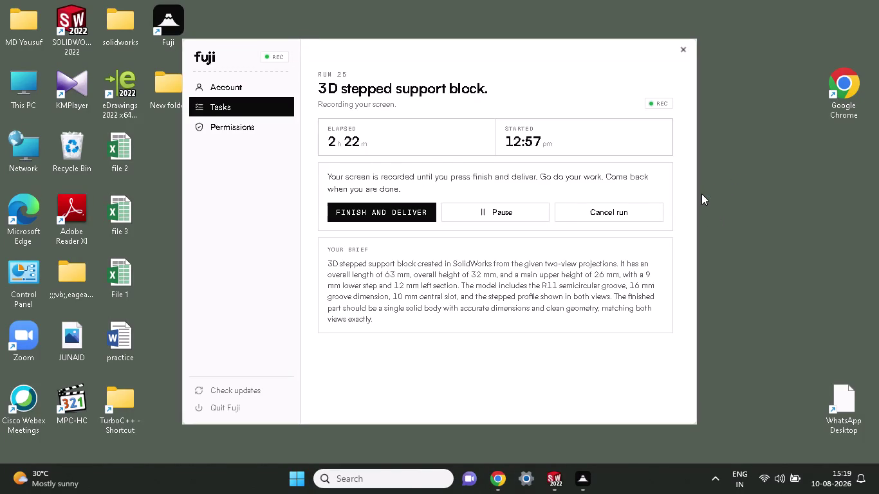
Dismiss the Fuji recording panel via right-click to return to the SOLIDWORKS block part.
right_click(754, 219)
click(559, 480)
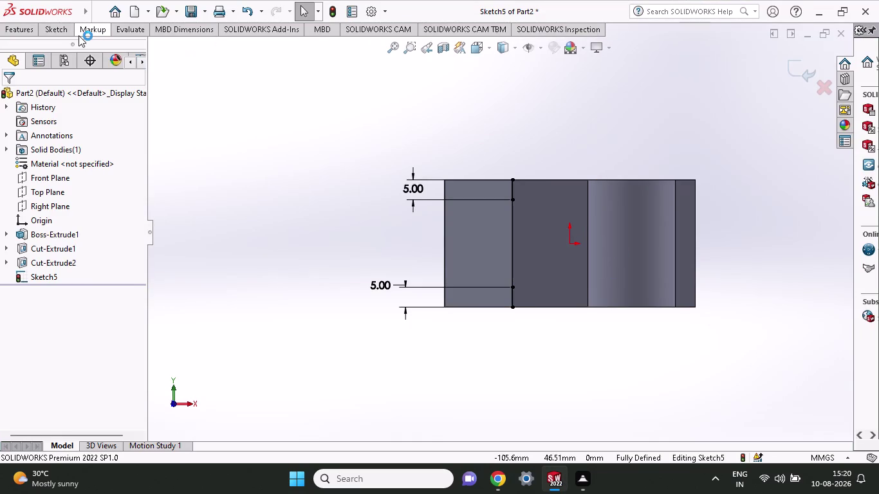
click(61, 29)
click(86, 52)
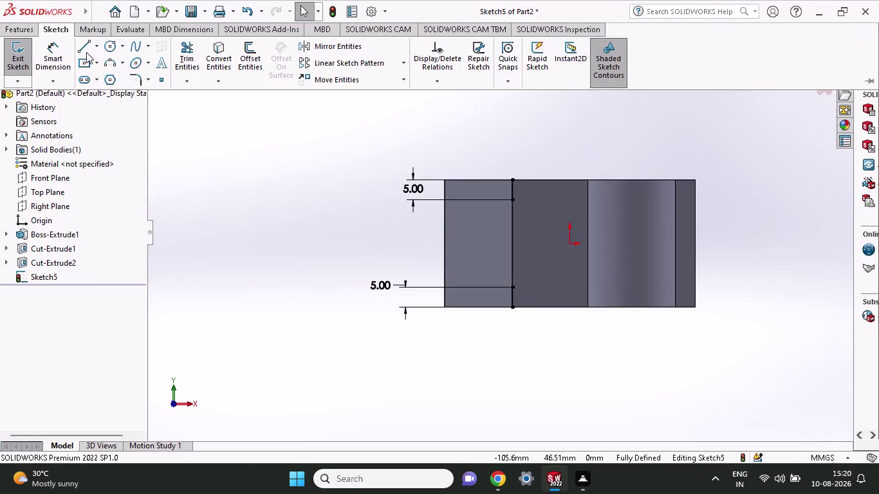
click(509, 282)
click(509, 279)
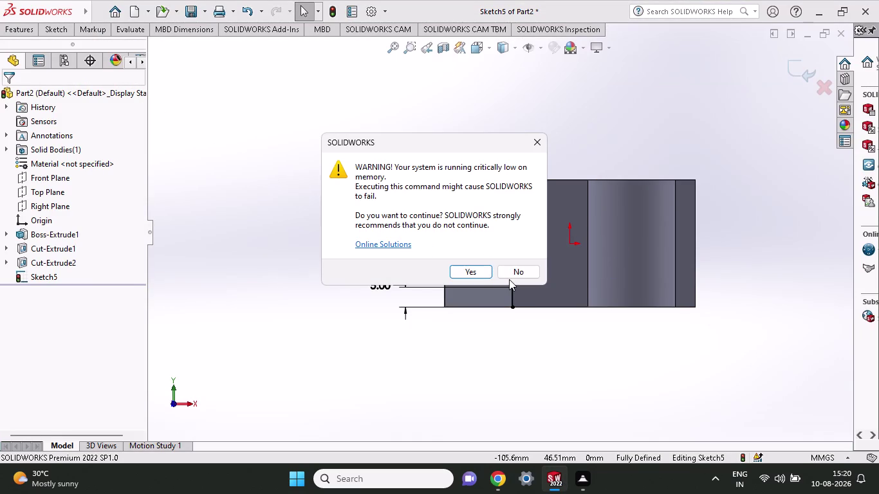
click(512, 271)
click(56, 25)
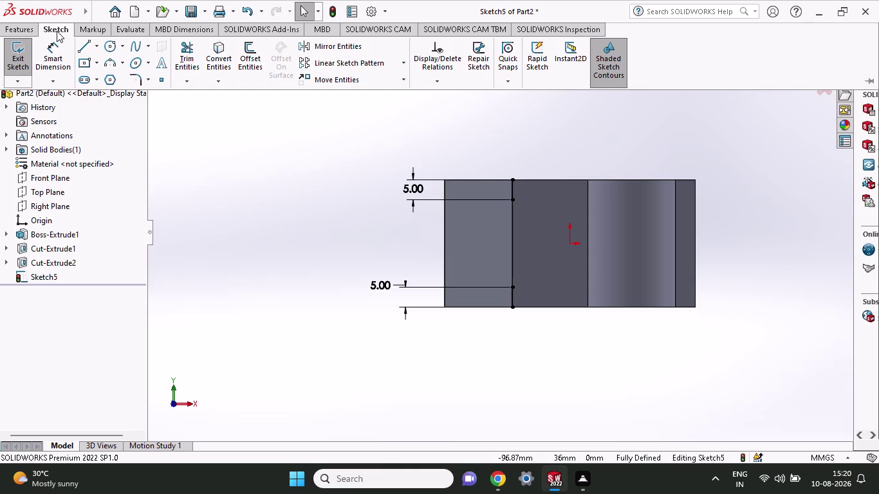
click(86, 44)
click(520, 275)
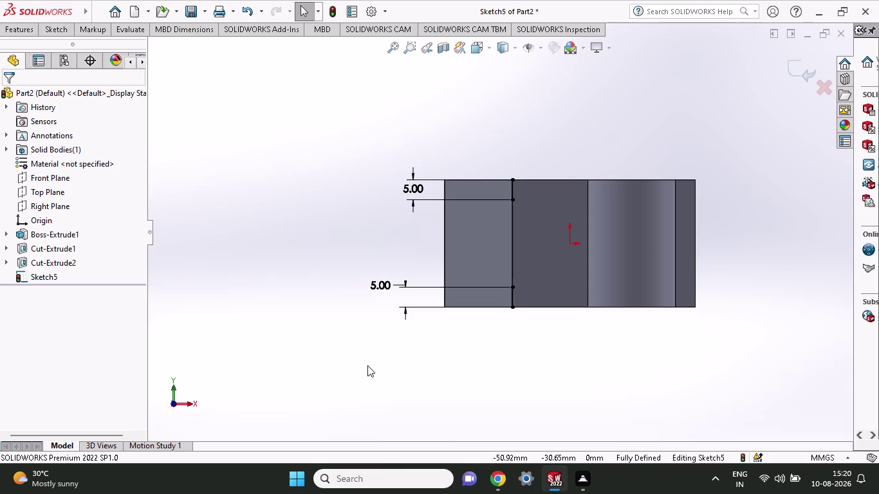
click(49, 29)
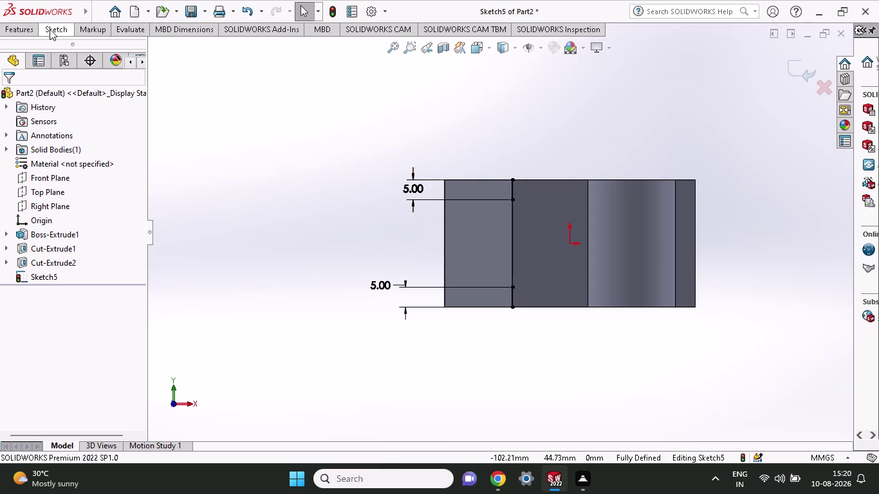
click(88, 39)
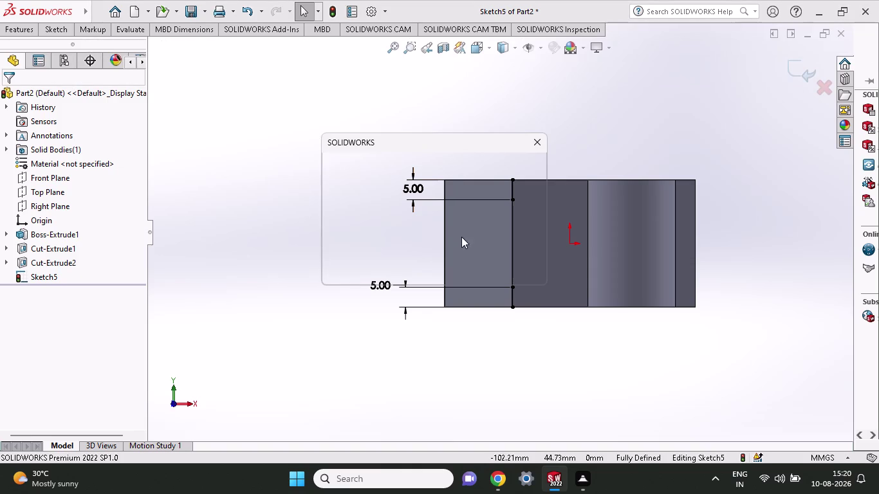
click(509, 274)
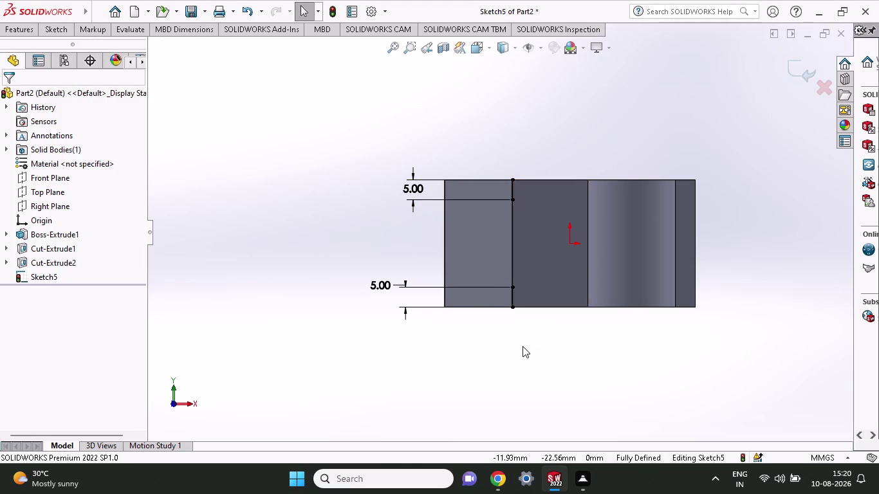
middle_drag(523, 344, 454, 276)
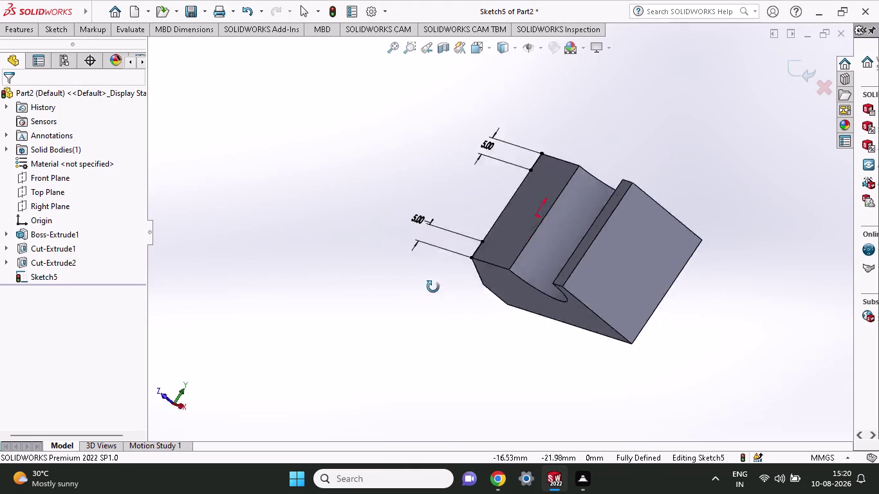
Orbit to reveal the semicircular groove, try a sketch command and decline the memory warning.
middle_drag(454, 277, 533, 299)
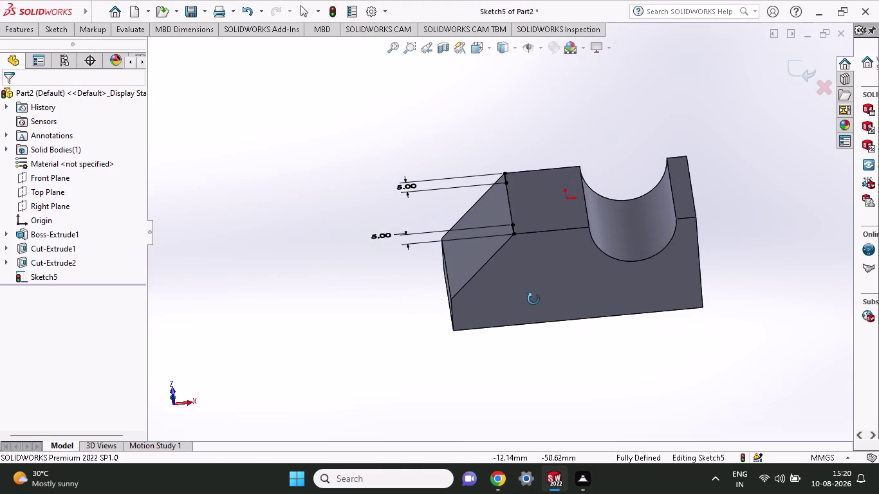
click(59, 27)
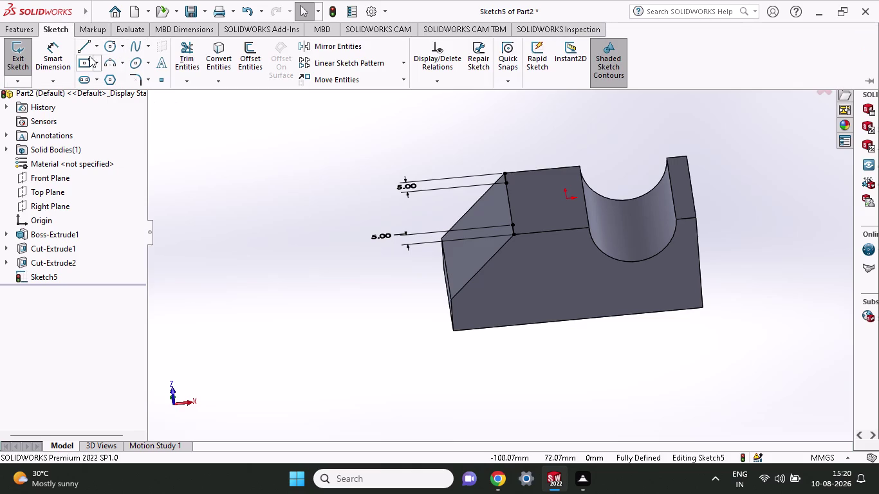
click(85, 47)
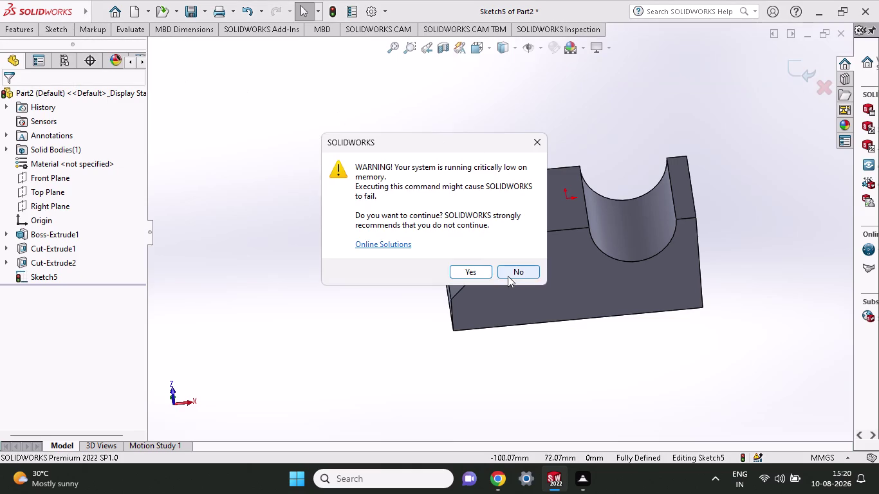
click(508, 276)
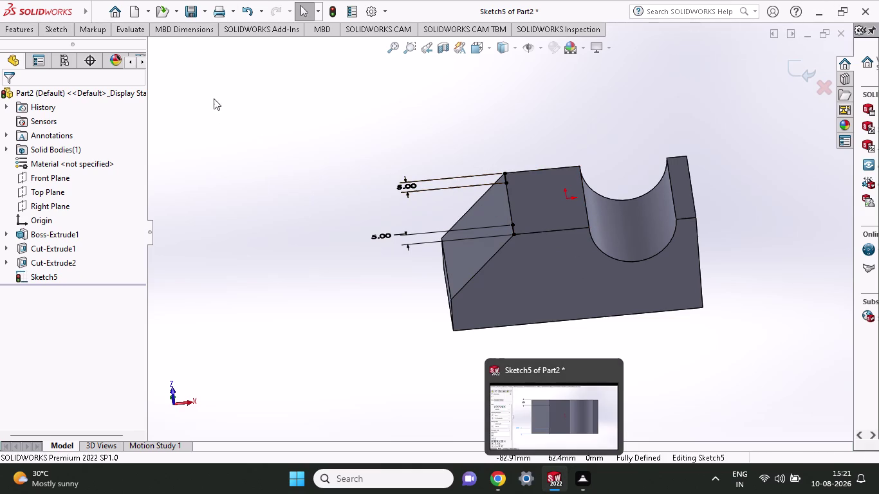
click(59, 32)
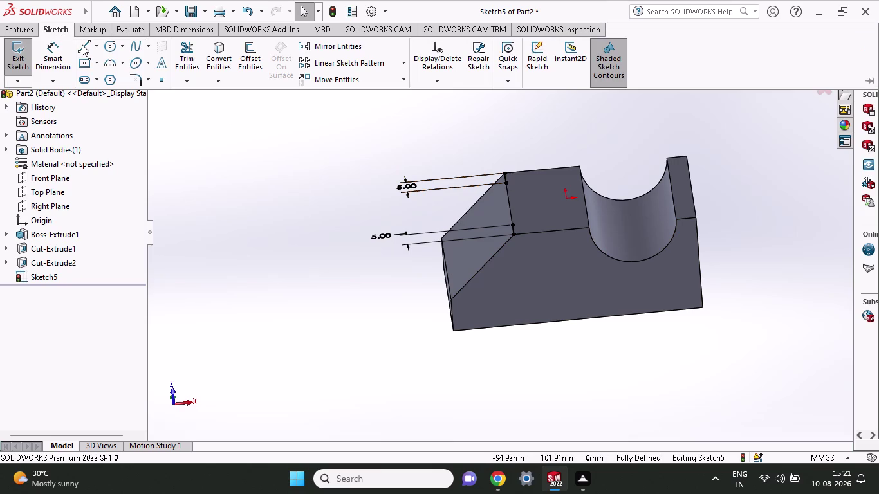
Retry the sketch commands, declining each repeated low-memory warning with No.
click(82, 44)
click(510, 267)
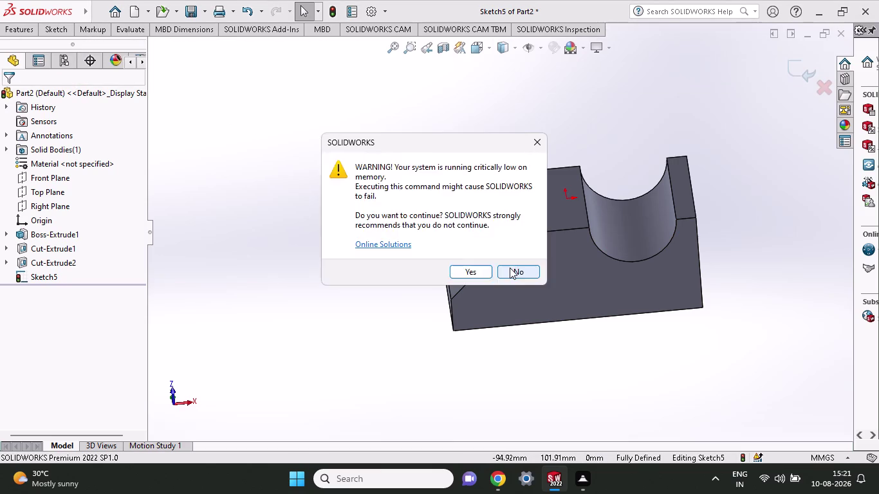
click(43, 33)
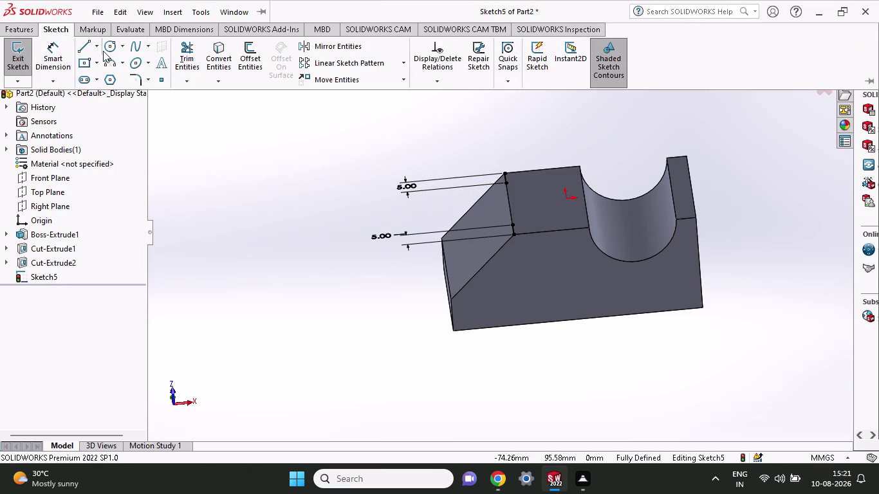
click(86, 51)
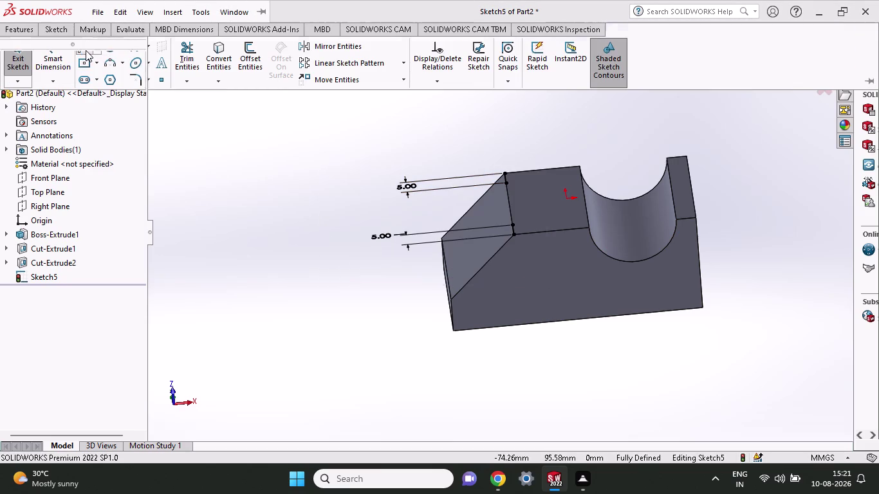
click(516, 272)
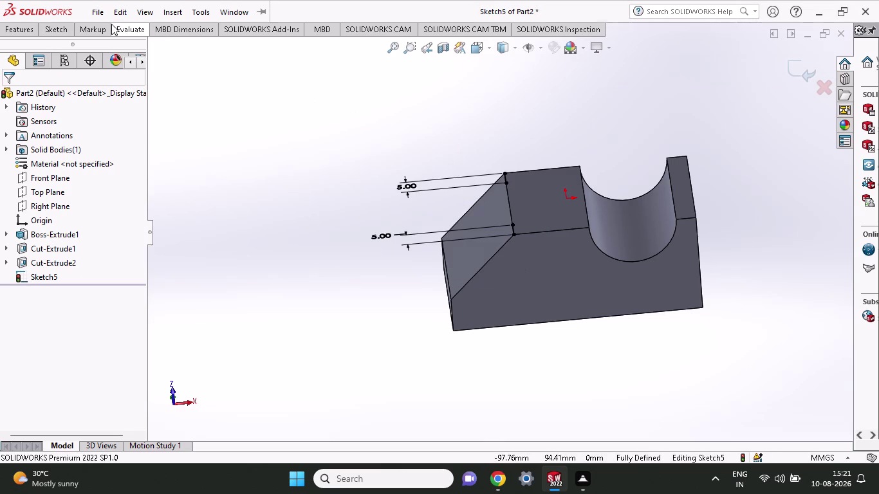
click(97, 8)
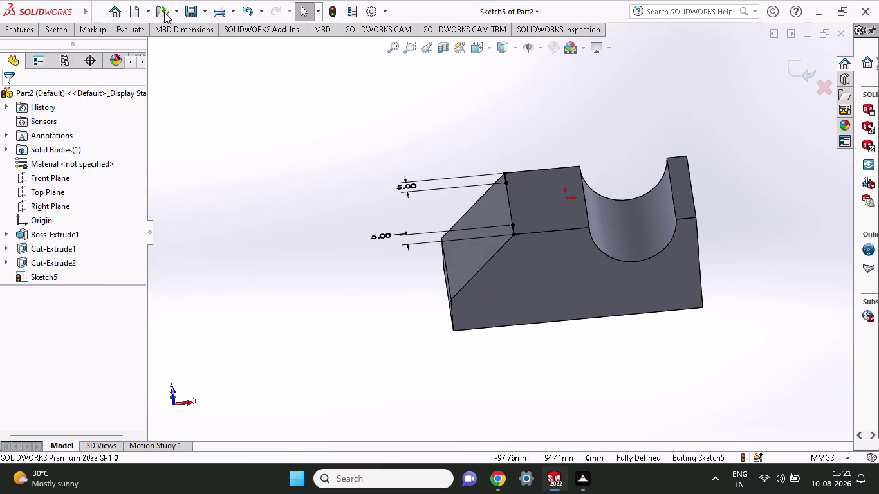
Try the sketch command once more, decline the warning, and open the File menu.
click(62, 27)
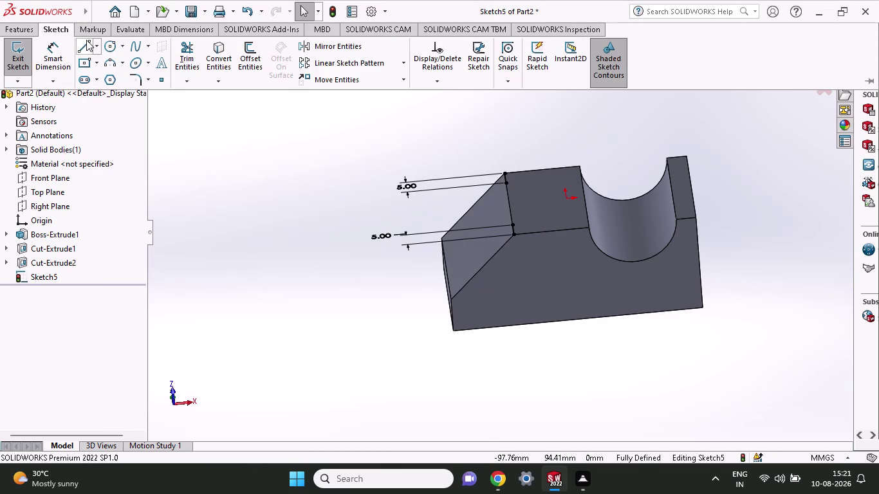
click(86, 40)
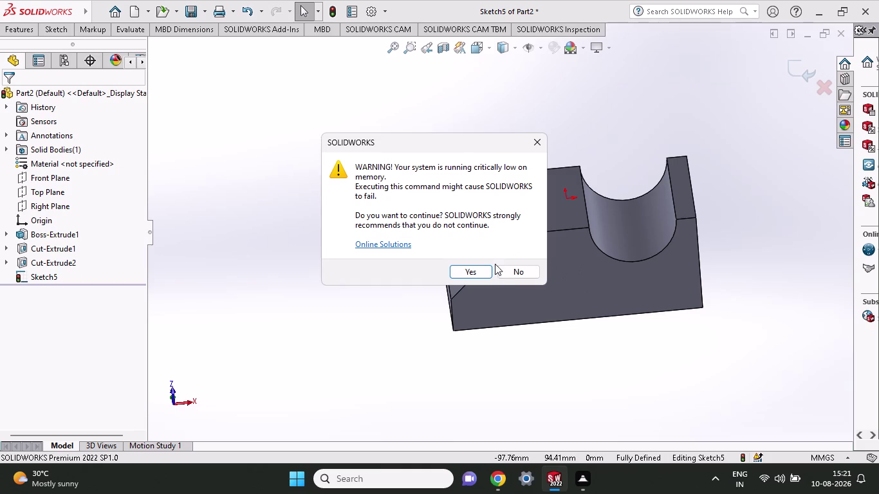
click(508, 272)
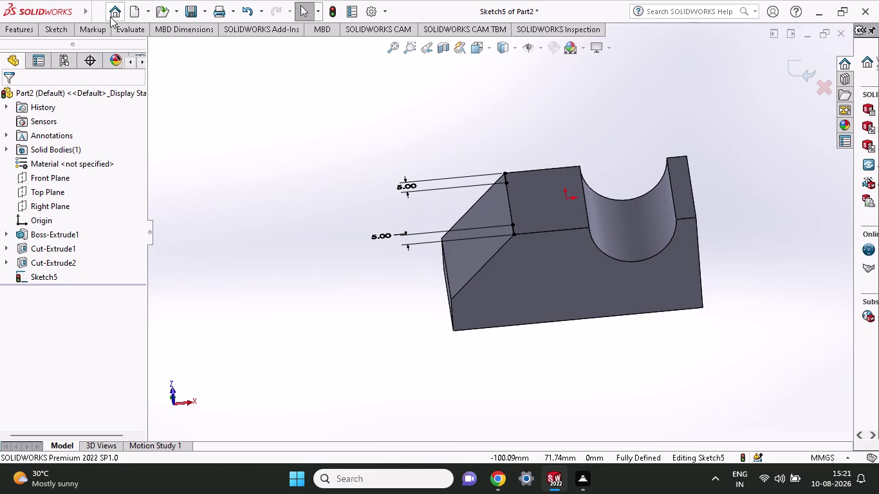
click(150, 14)
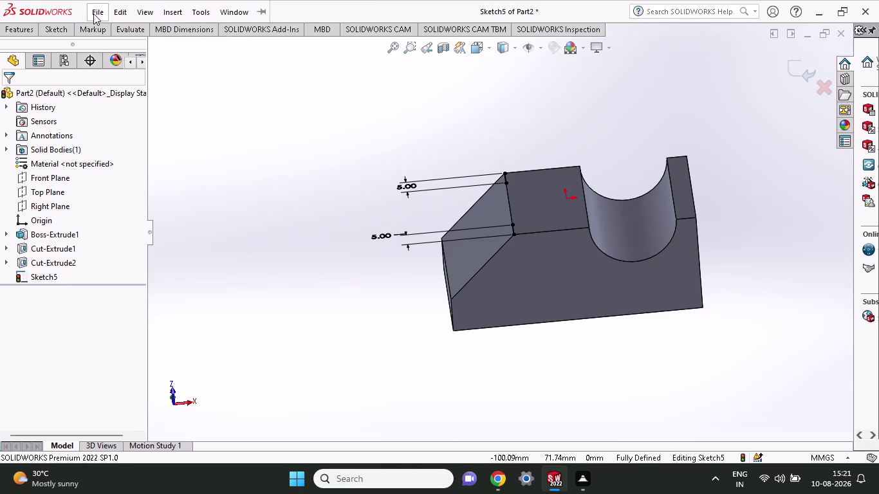
click(94, 14)
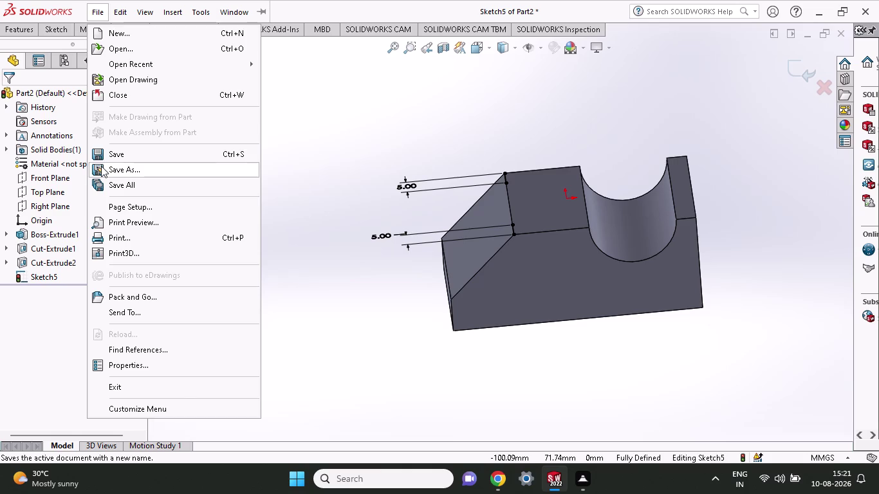
Choose Save As and start the new file name with 'p-'.
click(101, 166)
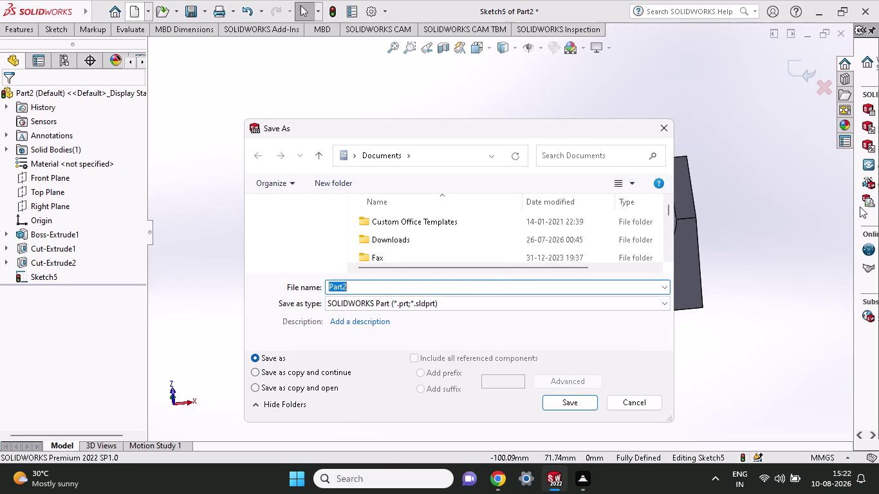
key(p)
key(minus)
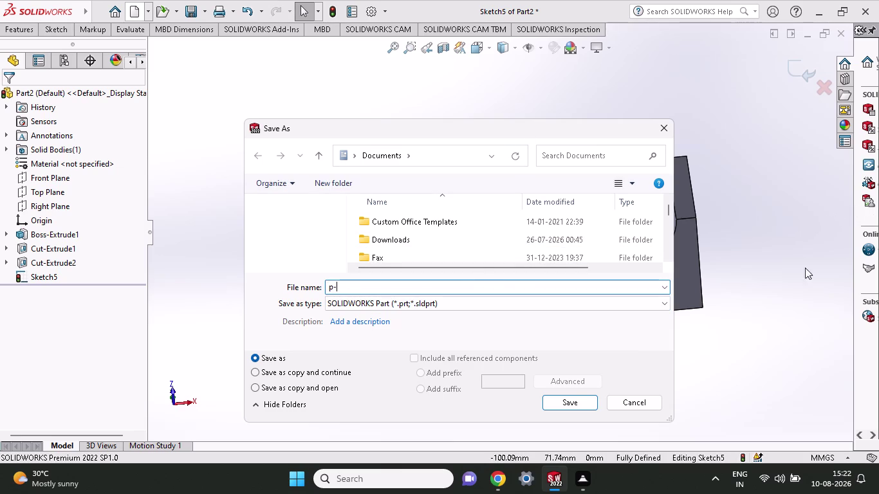
Complete the file name as 'p-7' and save, returning to the grooved block.
key(7)
click(581, 408)
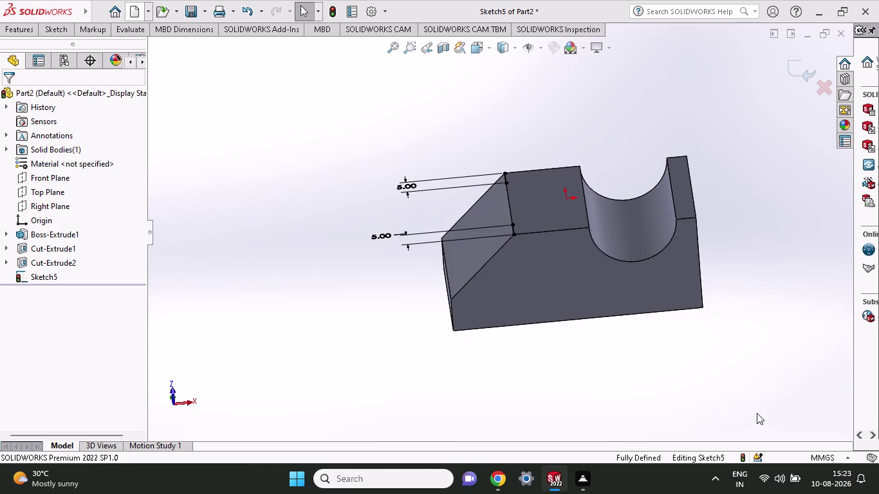
click(56, 30)
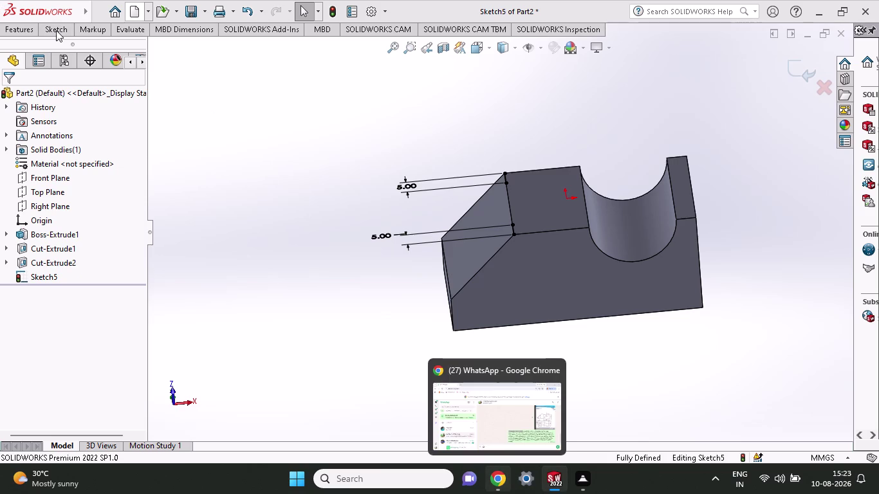